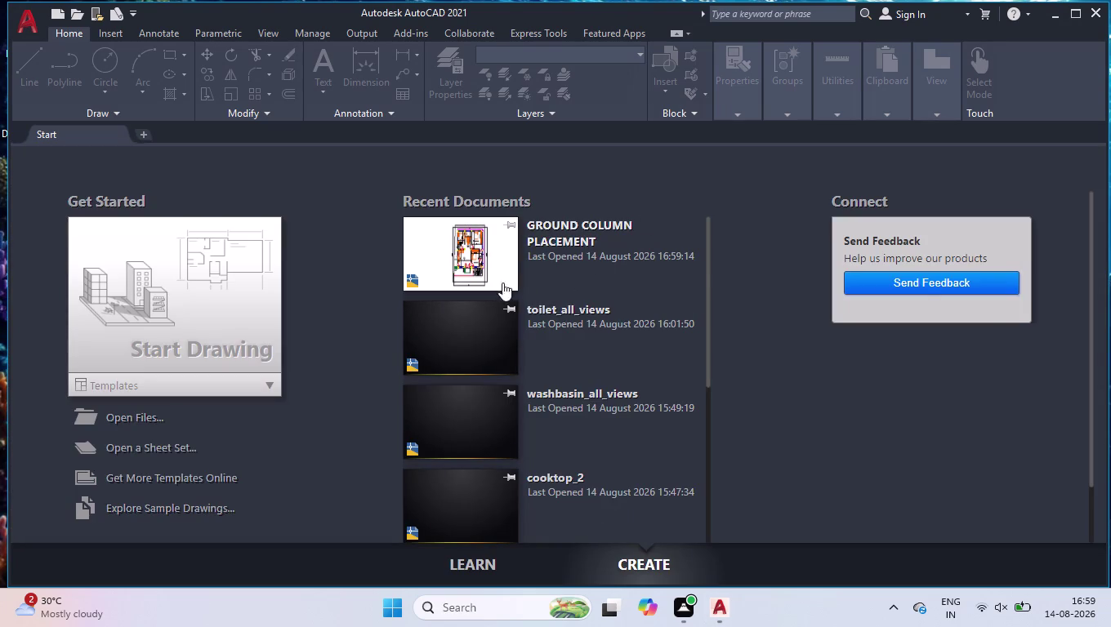
click(420, 247)
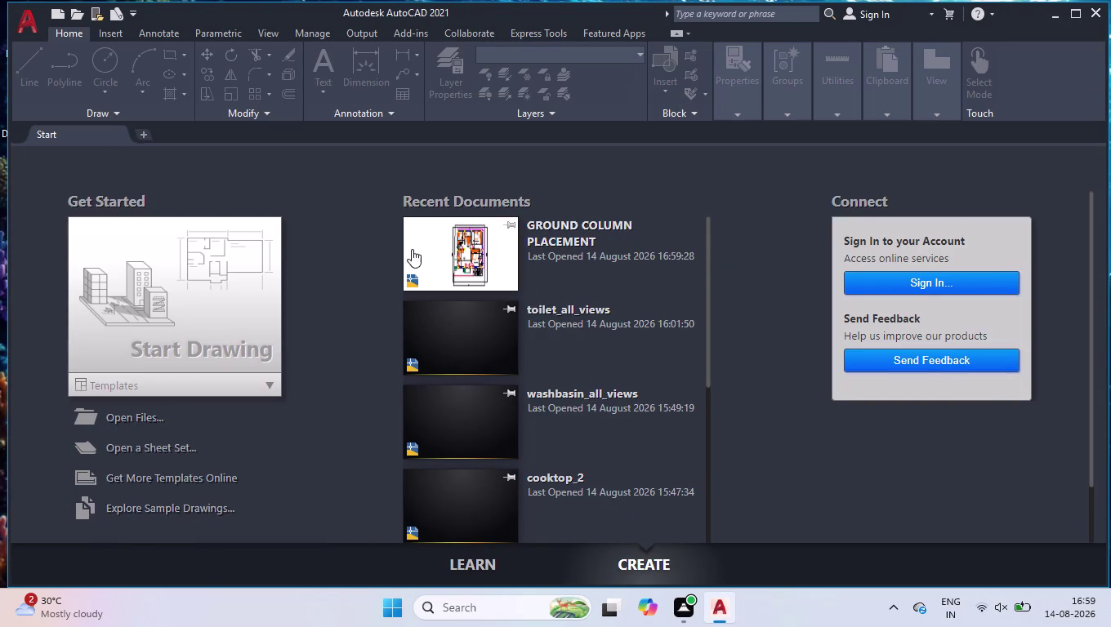
click(487, 256)
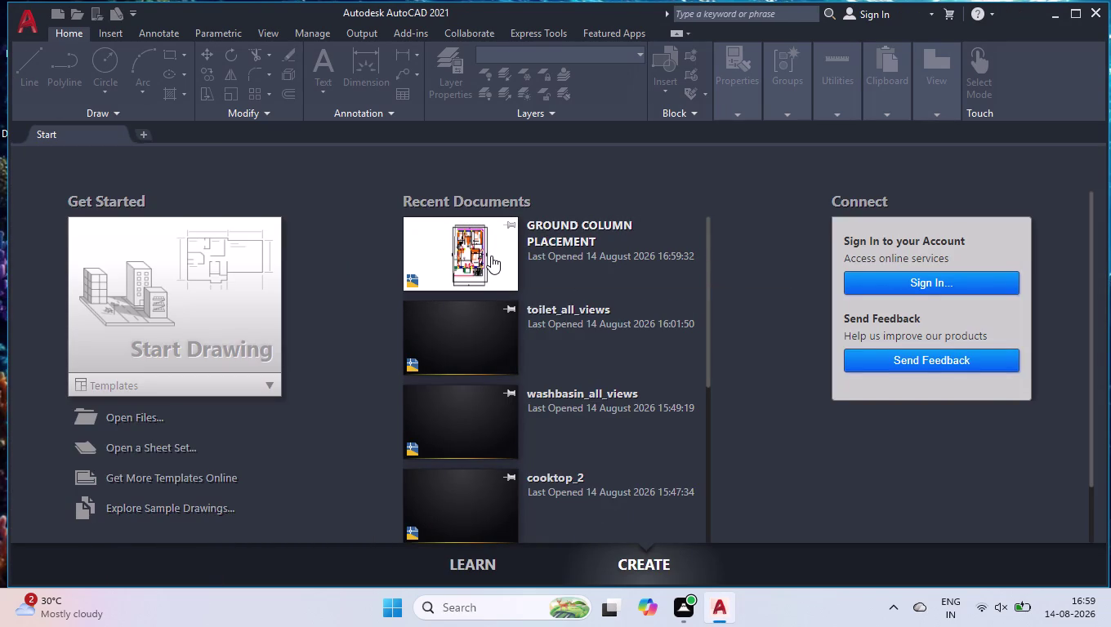